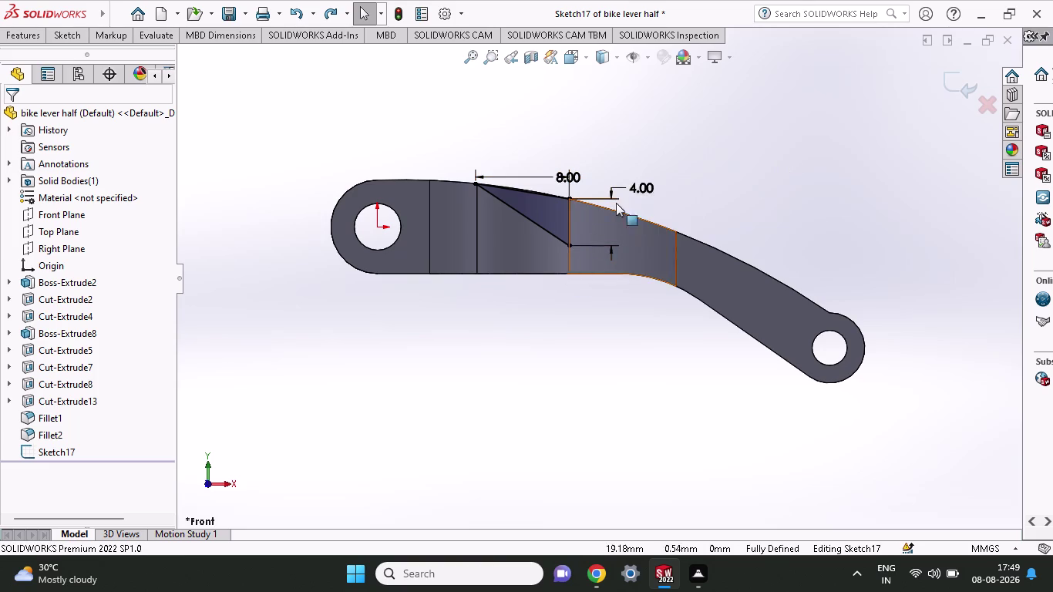
Undo the recent dimensions, including 5.37, and remove the diagonal line from Sketch17.
key(ctrl+z)
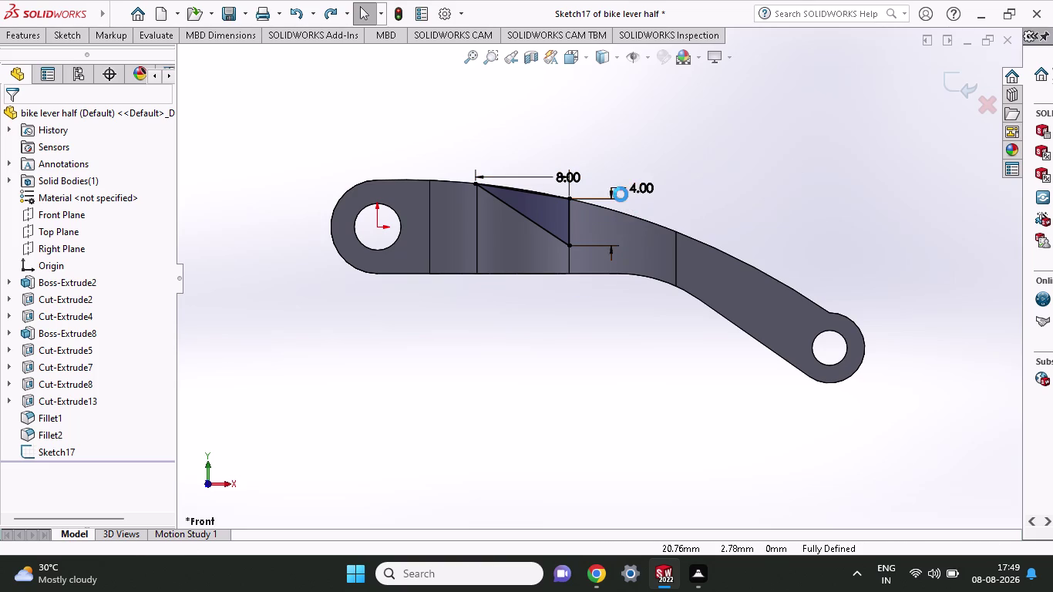
key(ctrl+z)
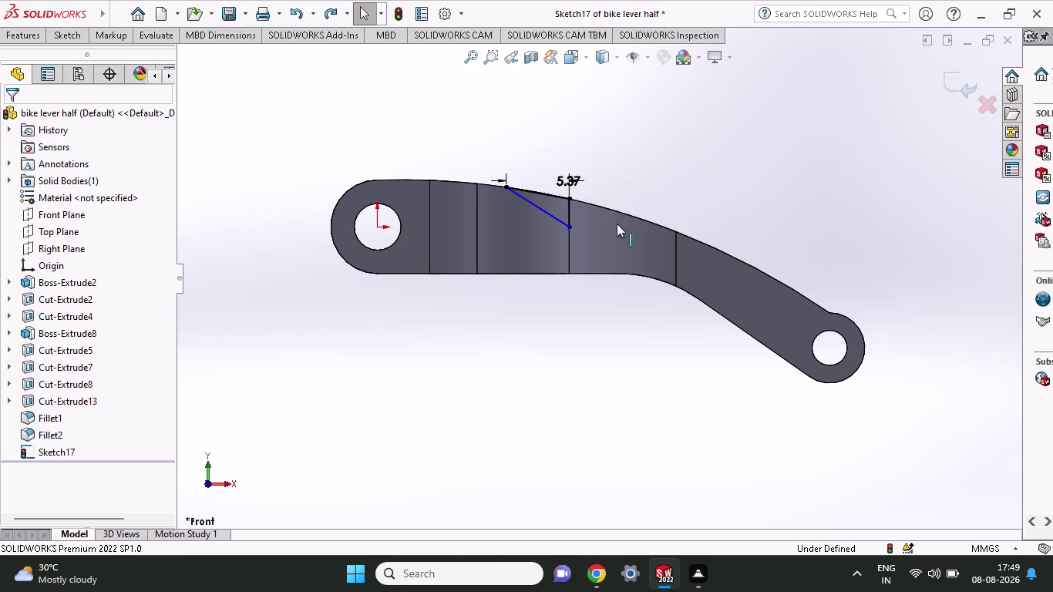
scroll(down, 3)
key(ctrl+z)
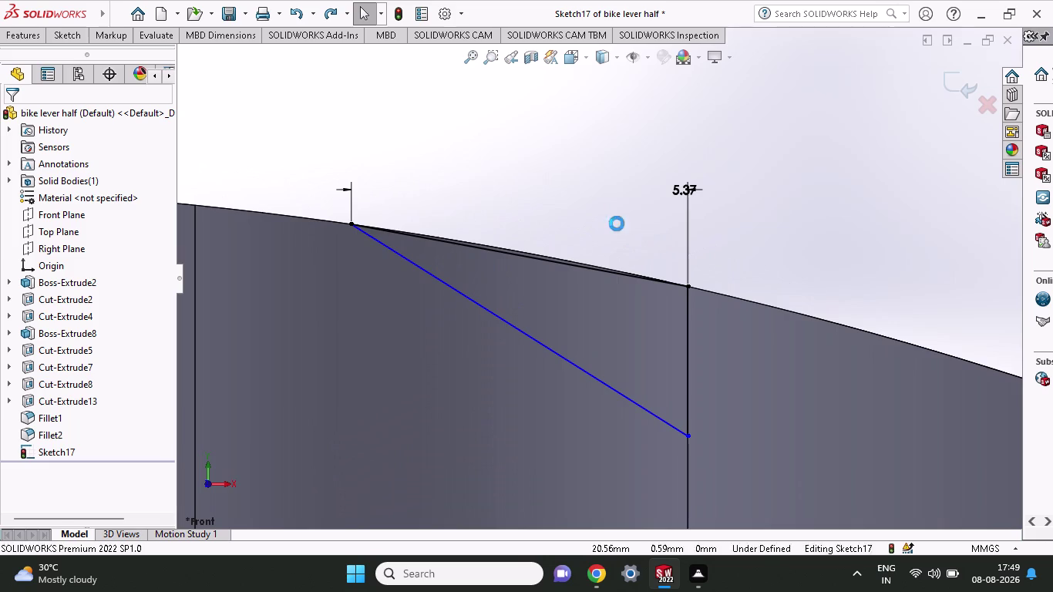
key(ctrl+z)
key(ctrl+z)
key(ctrl+z)
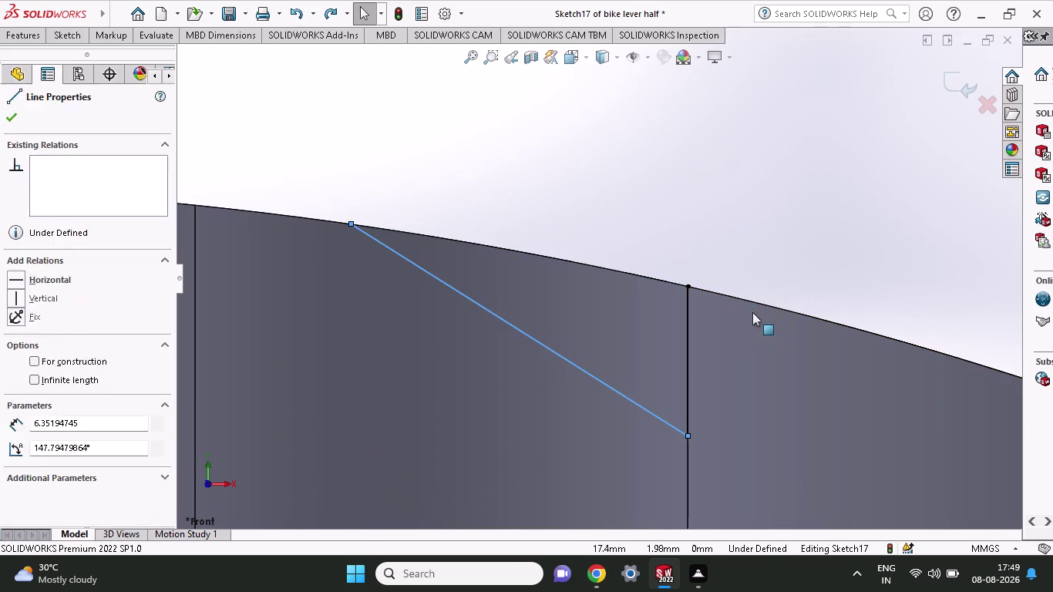
key(ctrl+z)
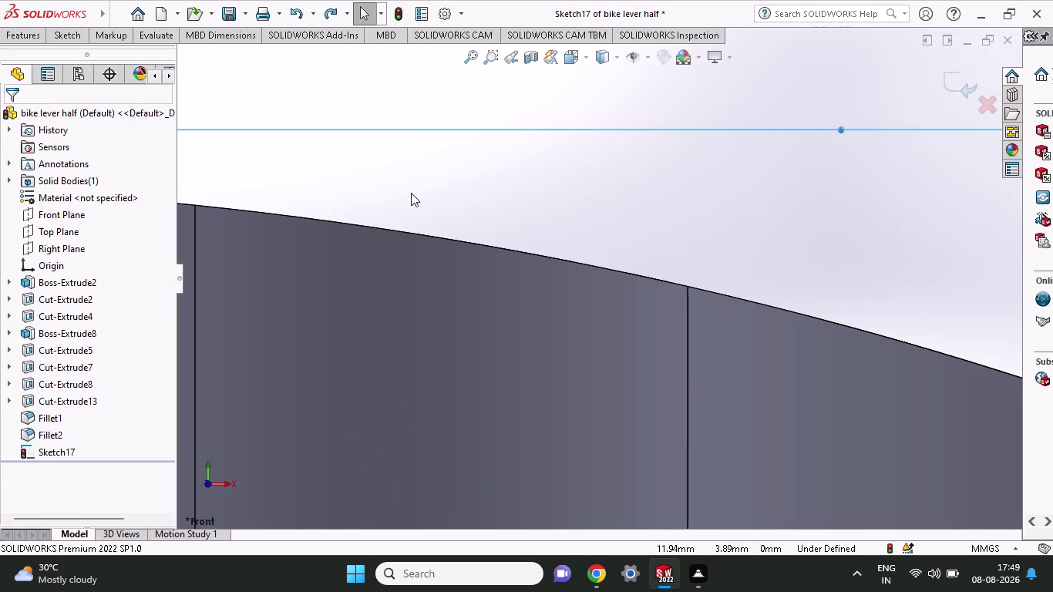
Activate the Line tool in Sketch17 and zoom out to show the lever's full upper edge.
click(74, 29)
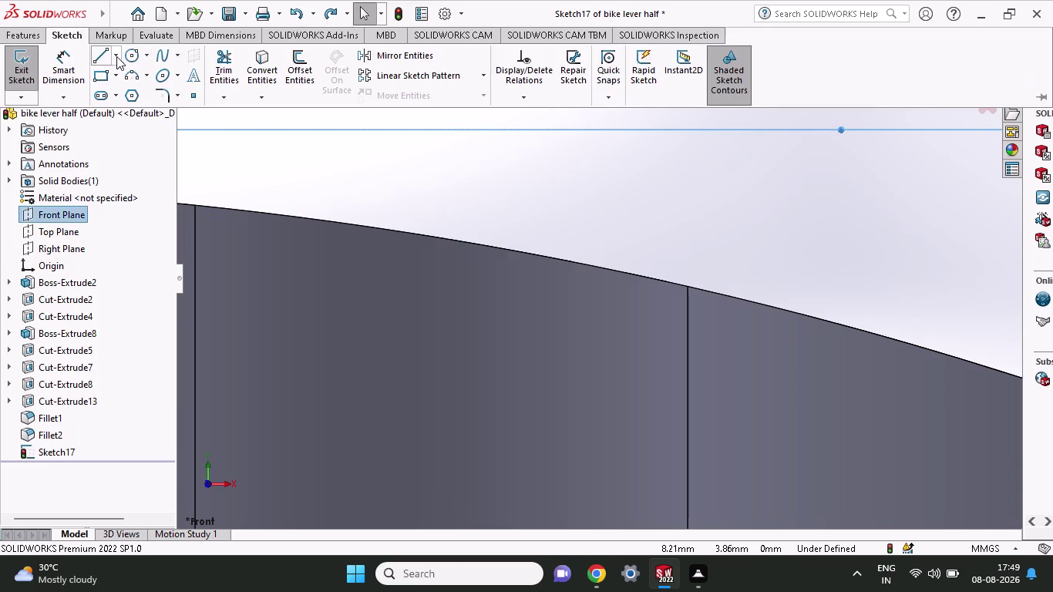
click(107, 56)
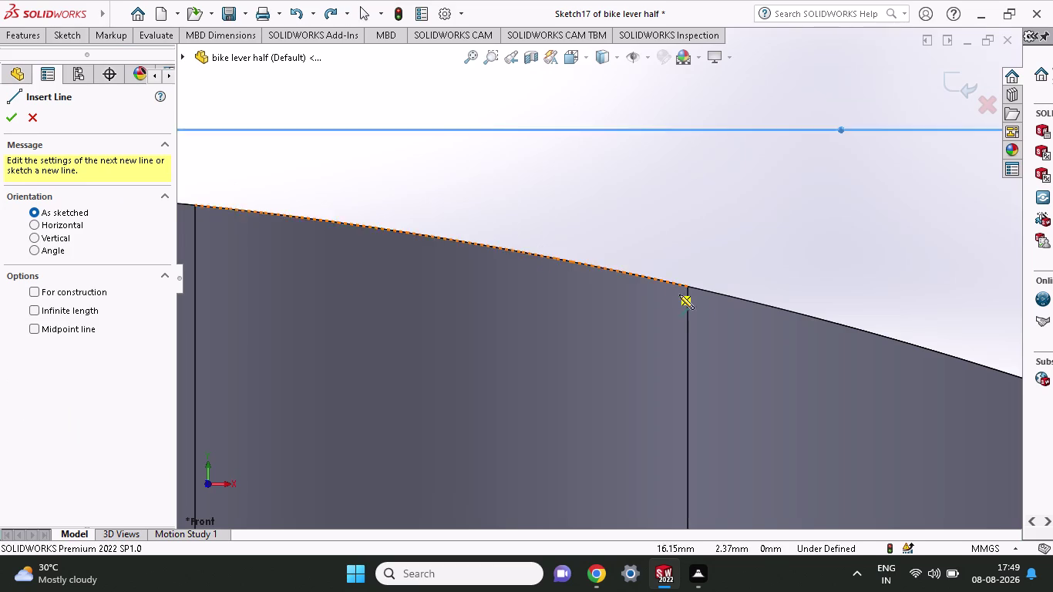
scroll(up, 3)
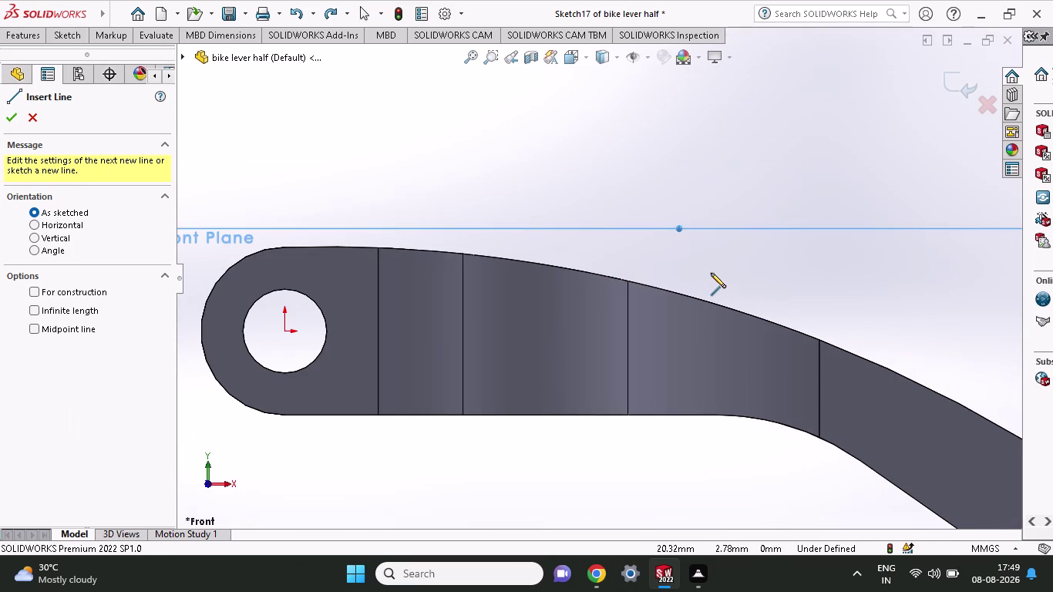
scroll(up, 3)
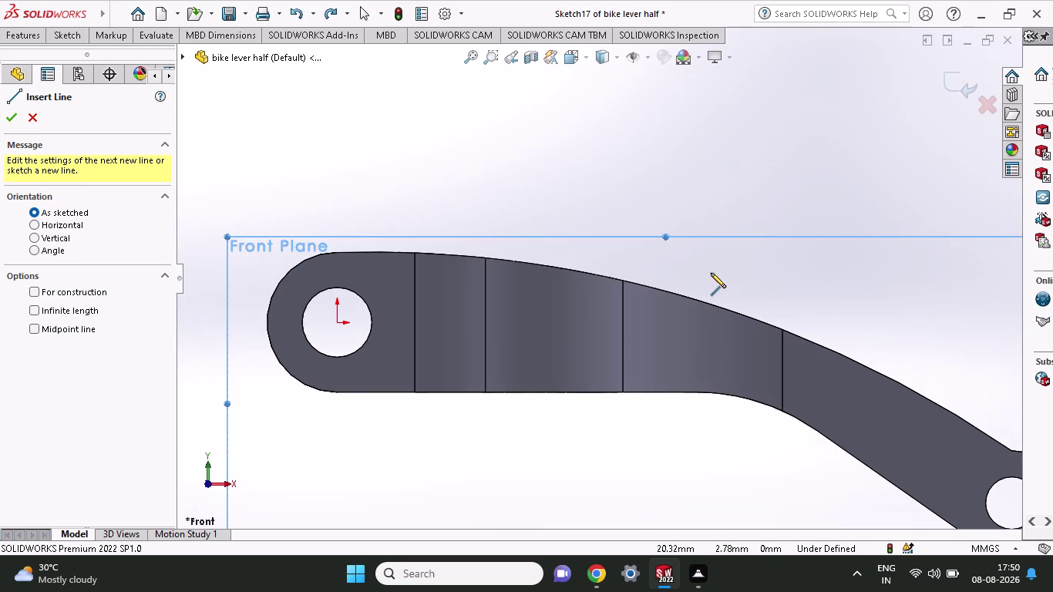